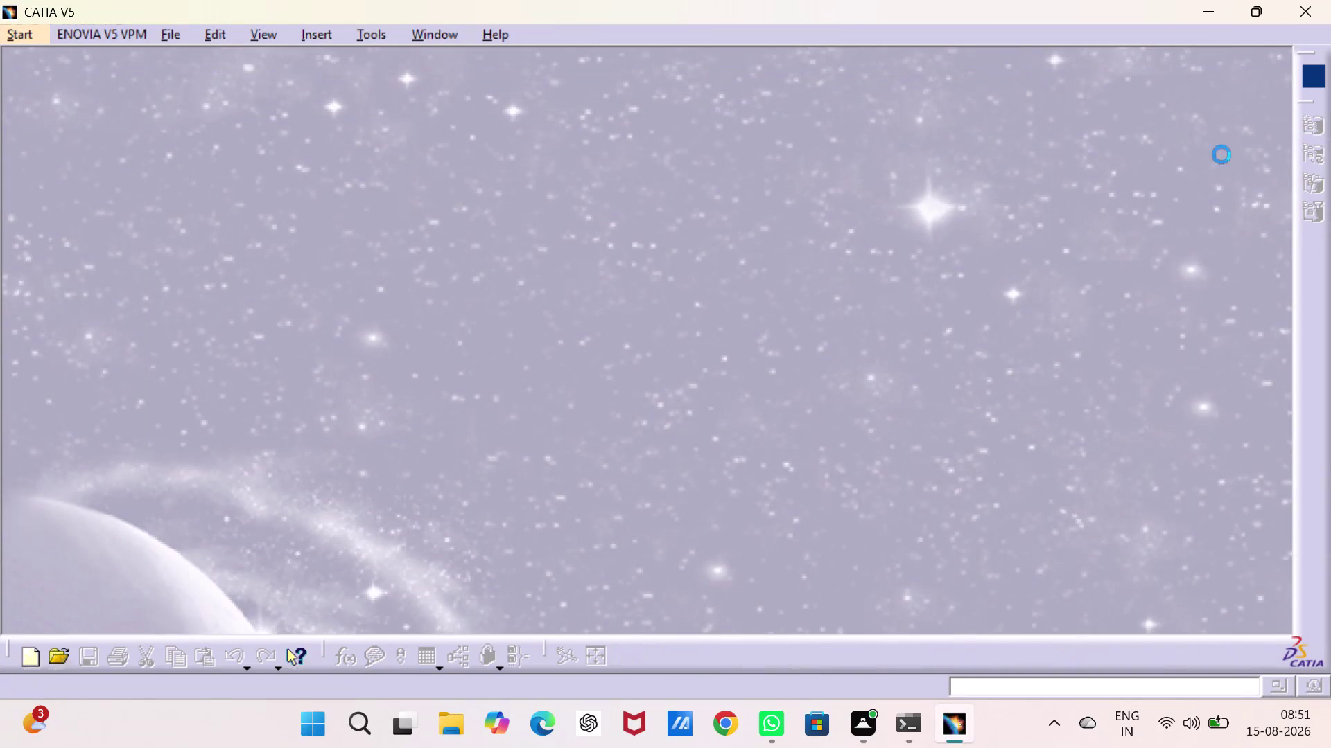
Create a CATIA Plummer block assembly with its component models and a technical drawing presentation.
Launch Part Design, dismiss the New Part prompt, and open the Tools menu.
click(26, 35)
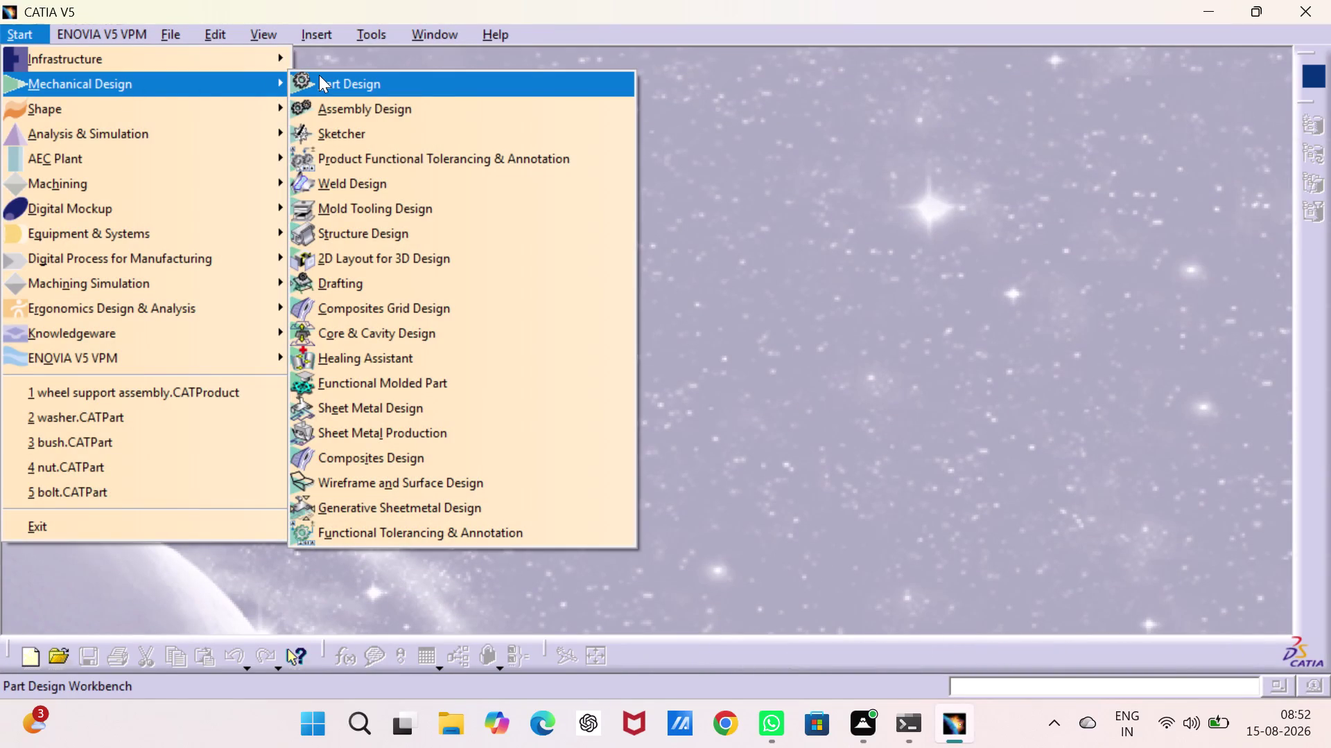
click(319, 75)
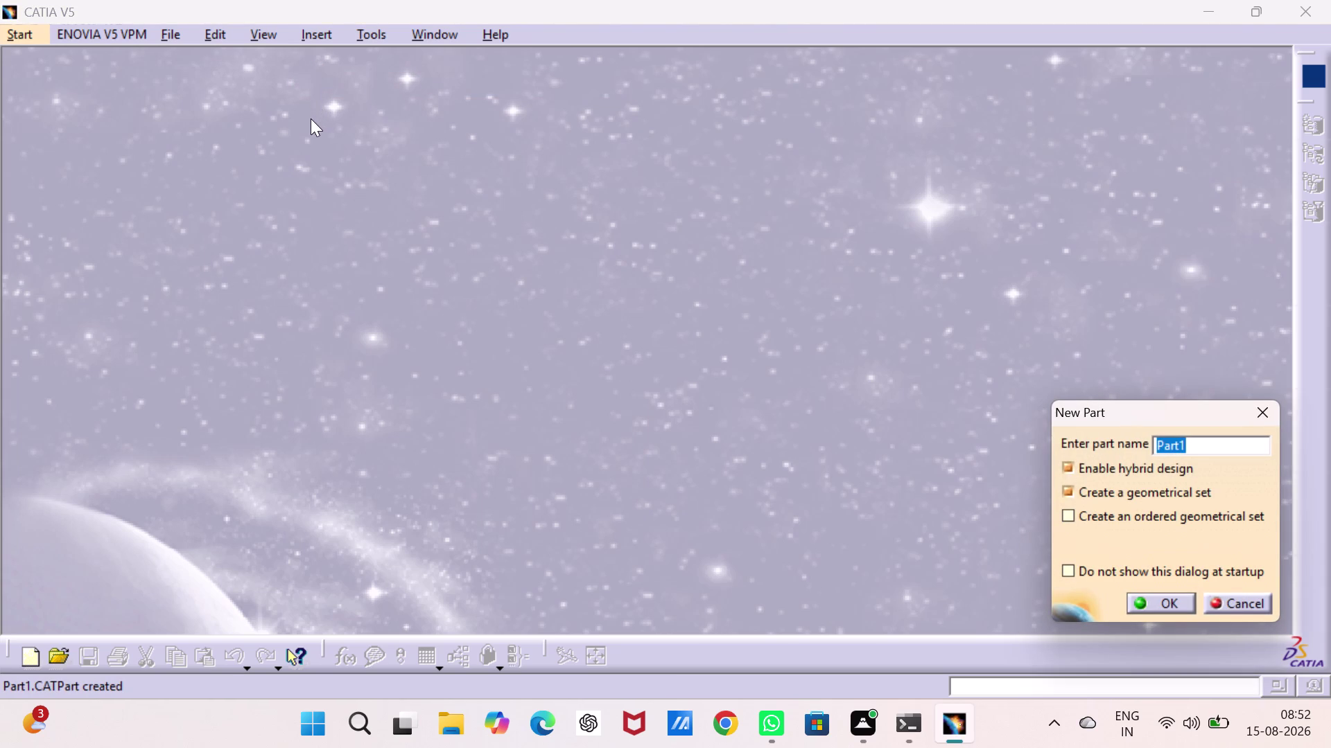
click(1261, 405)
click(368, 32)
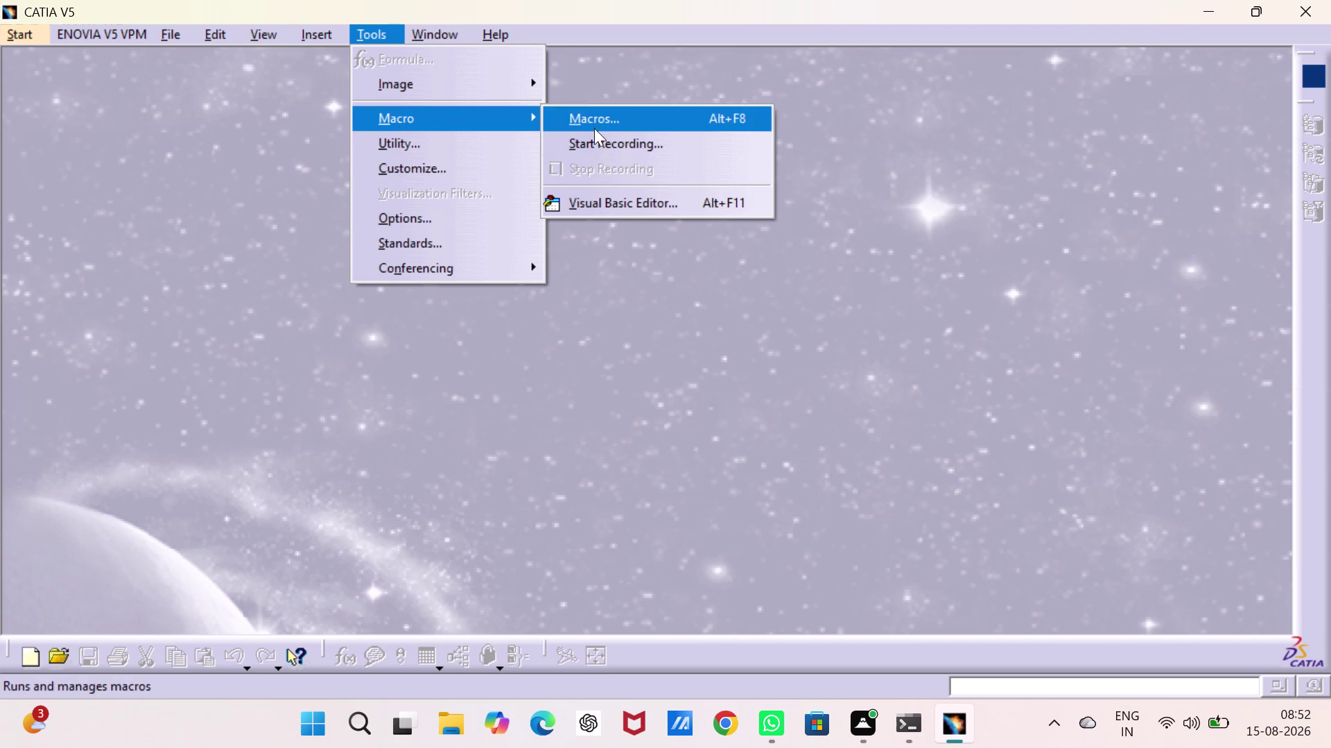
Record Macro1 in CATScript, stored in the Temp folder library.
click(601, 142)
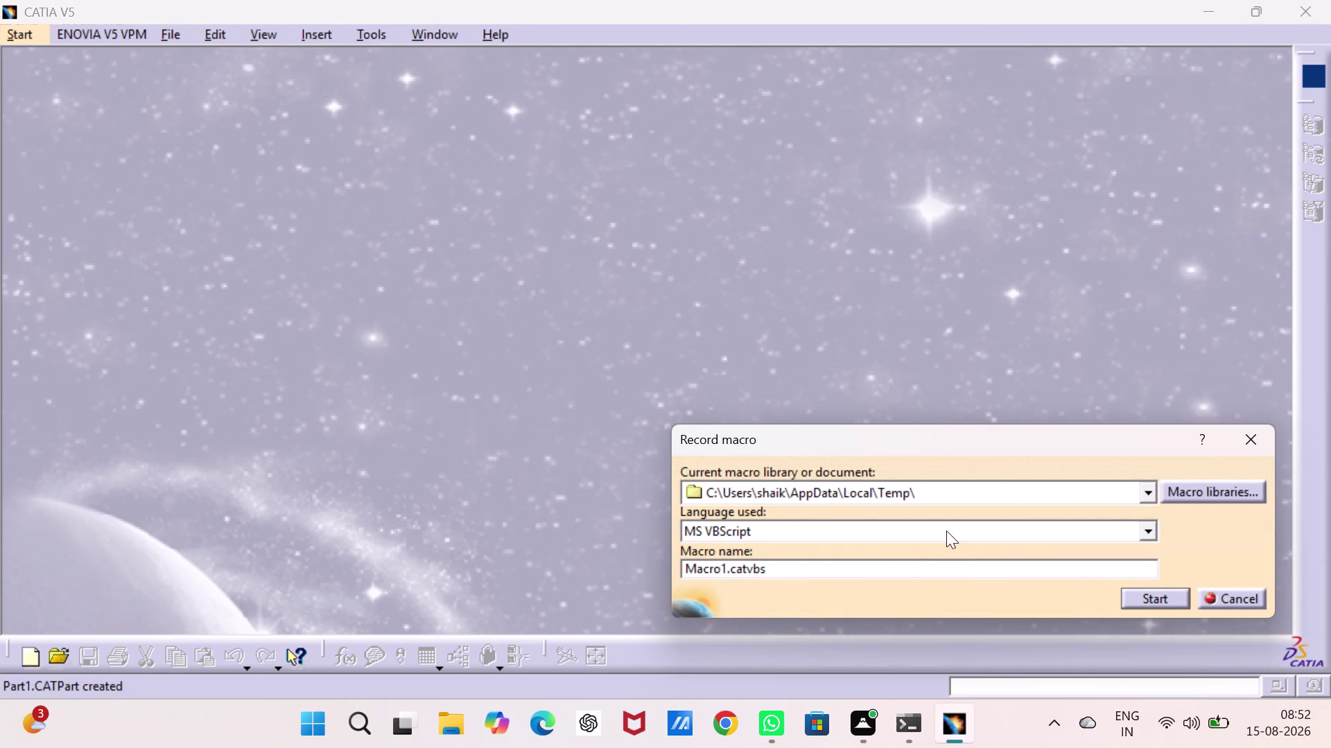
click(1145, 533)
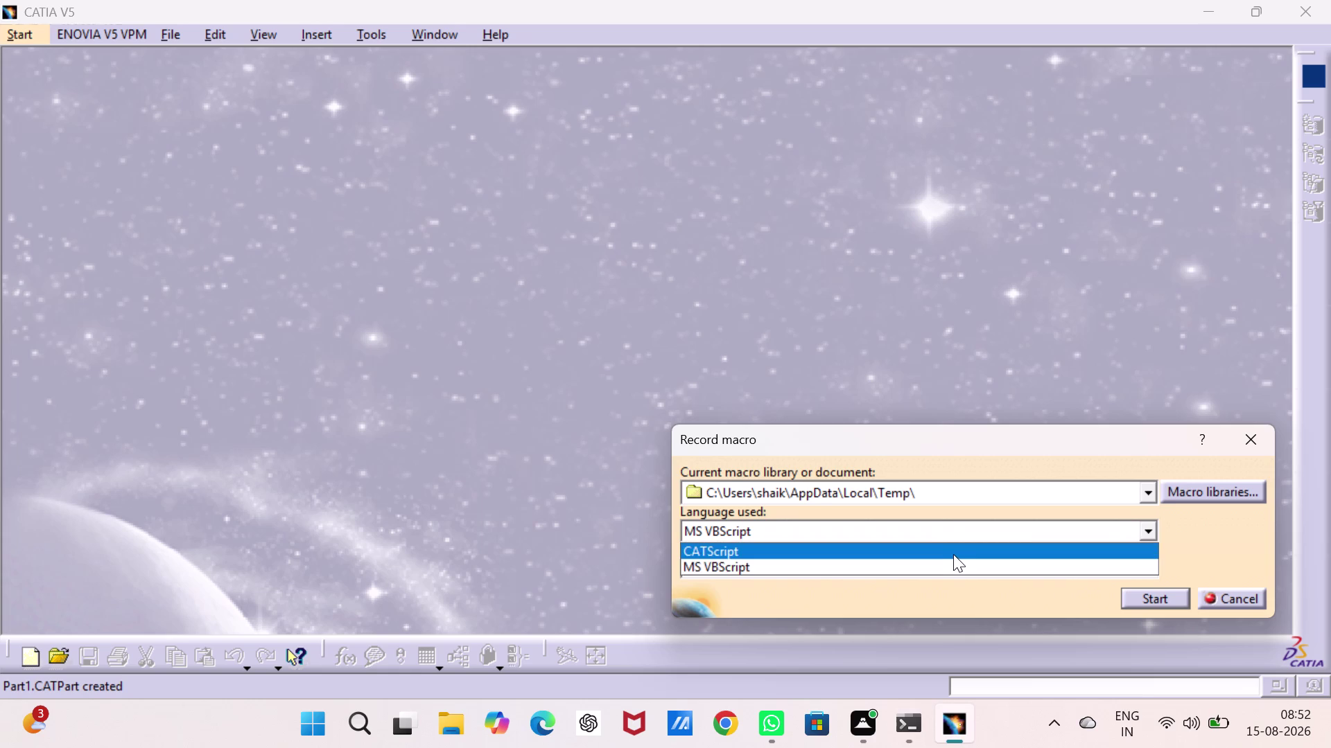
click(953, 554)
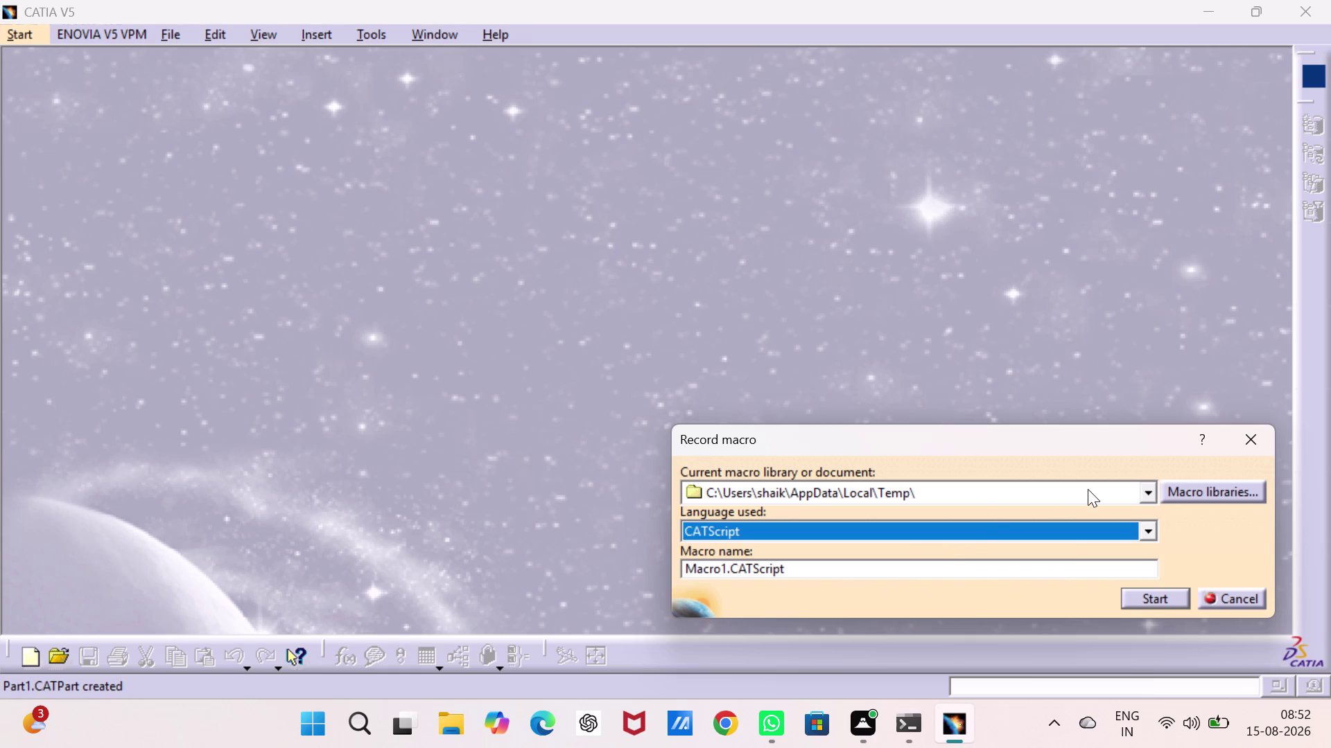
click(1145, 489)
click(1146, 489)
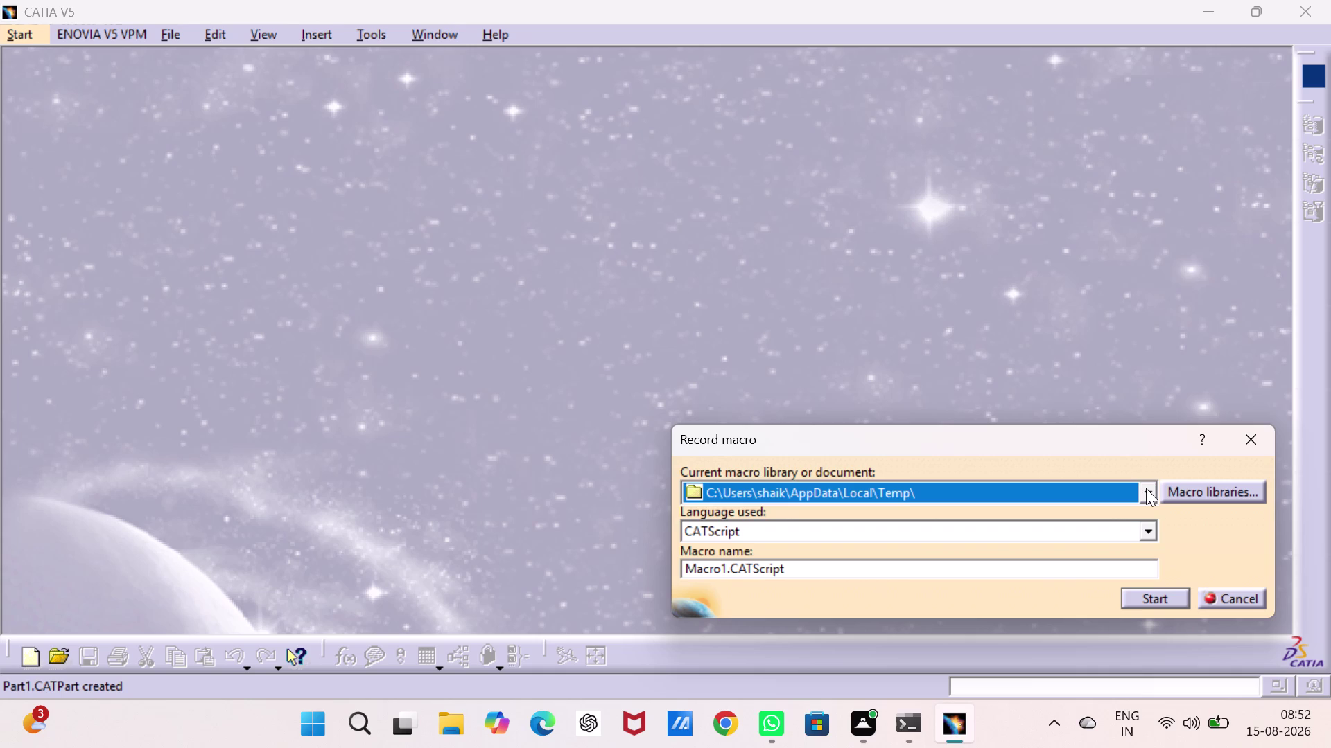
click(1144, 604)
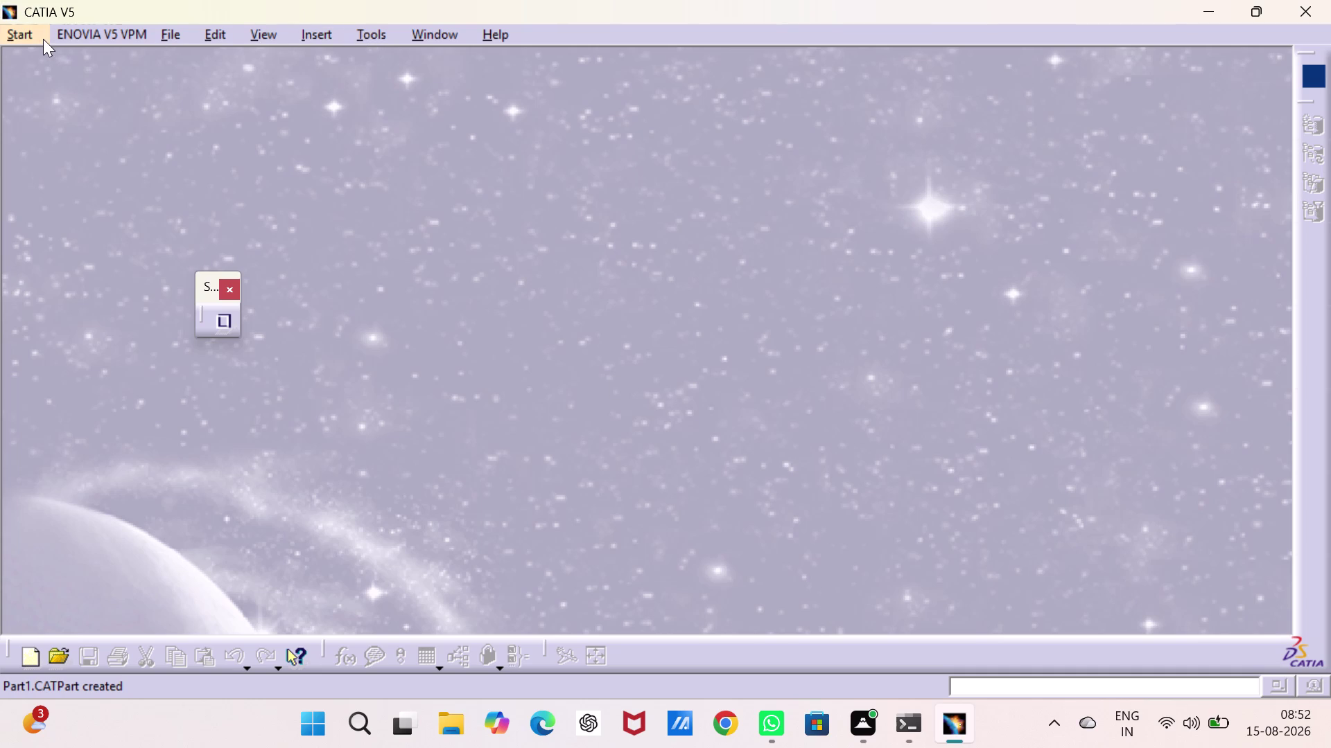
Create Part1 through Start > Mechanical Design > Part Design.
click(31, 39)
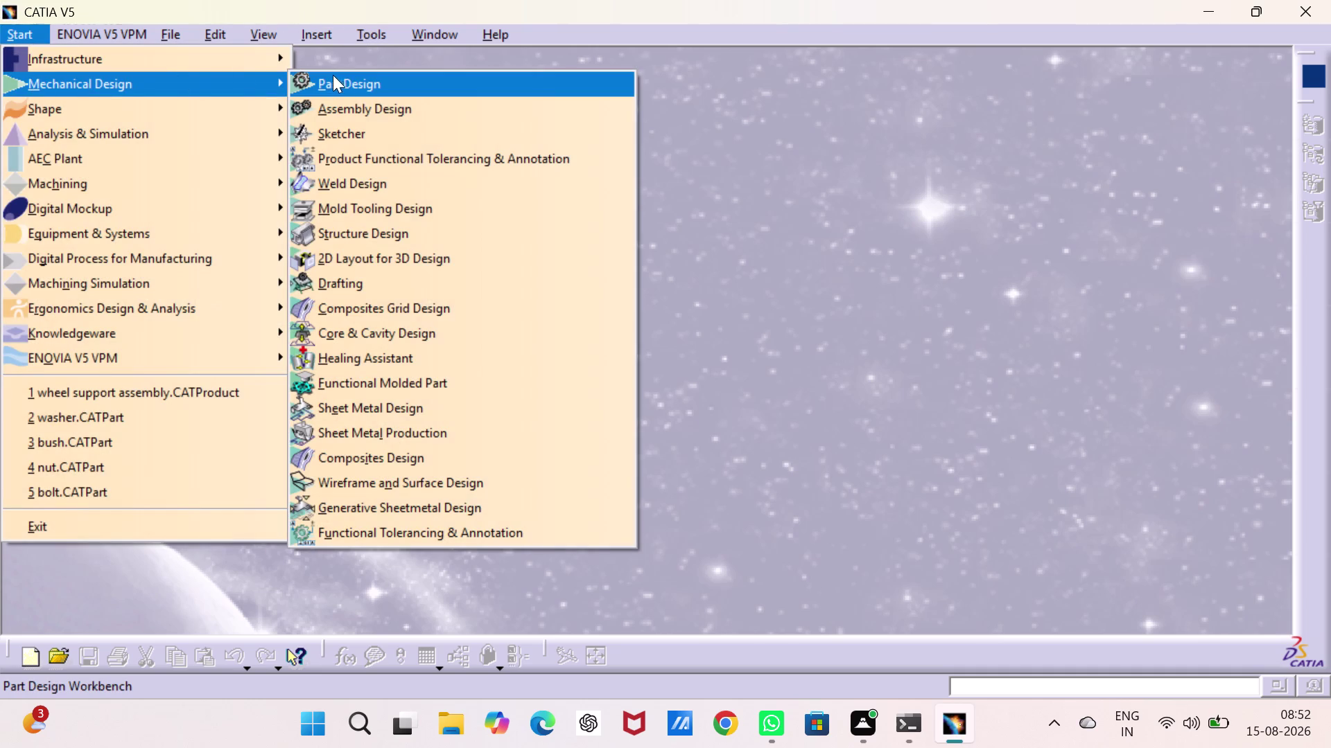
click(347, 76)
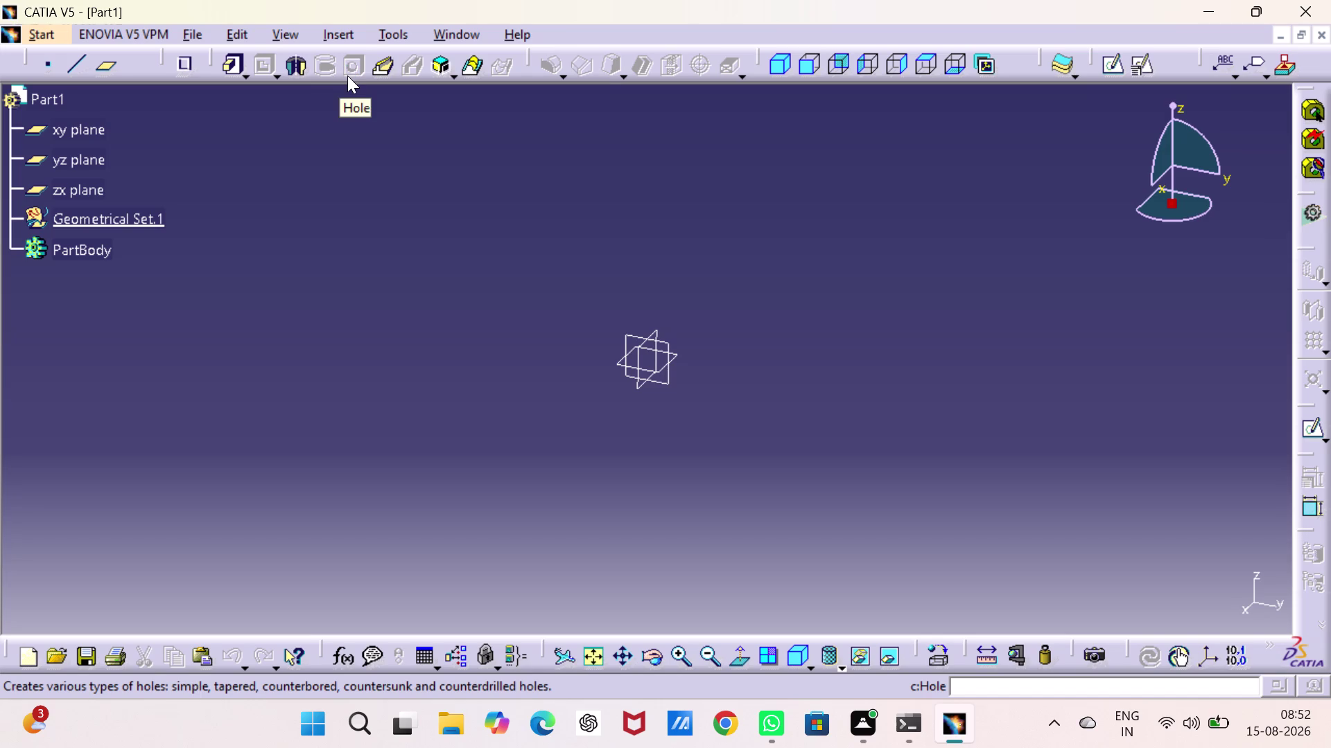
click(1304, 6)
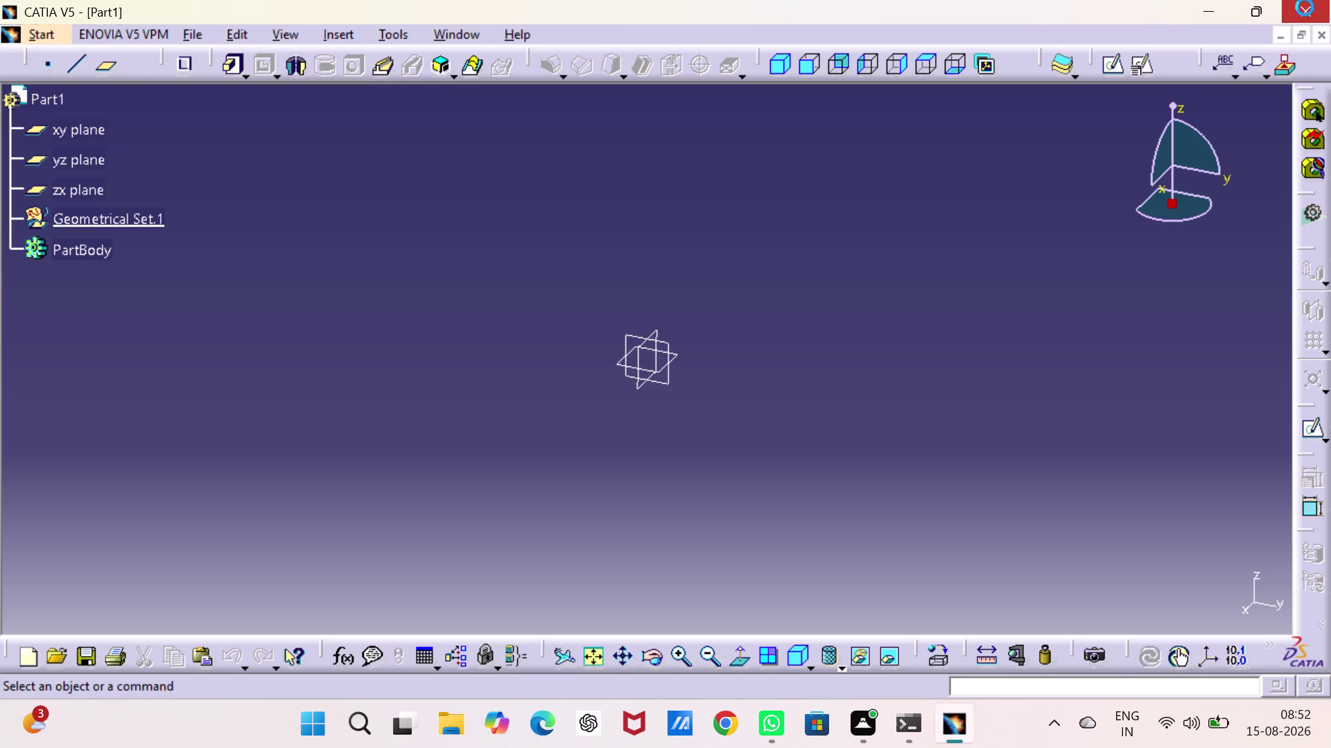